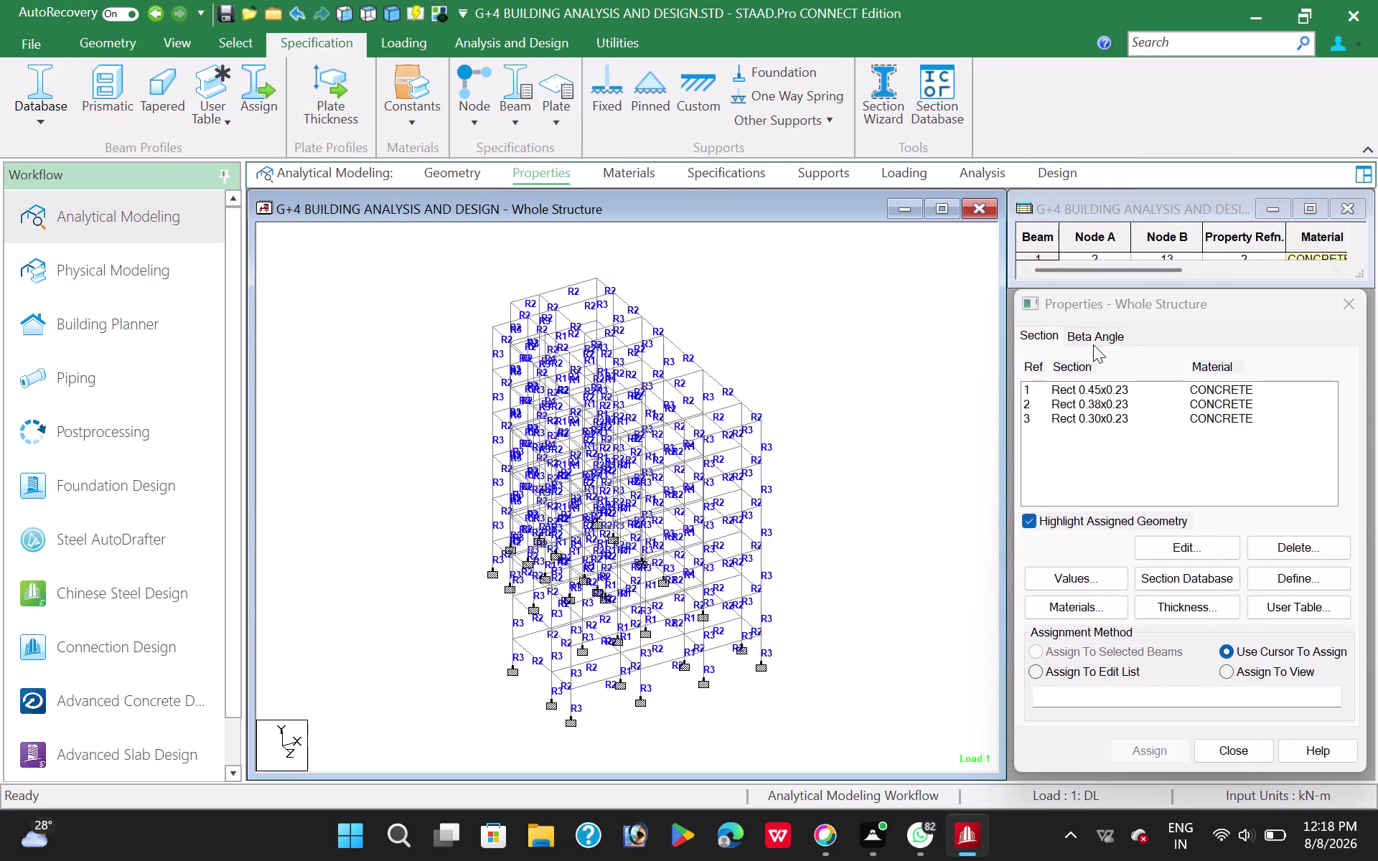
Choose BETA 90 from the Beta Angle list in the member Properties dialog.
click(1094, 336)
click(1053, 397)
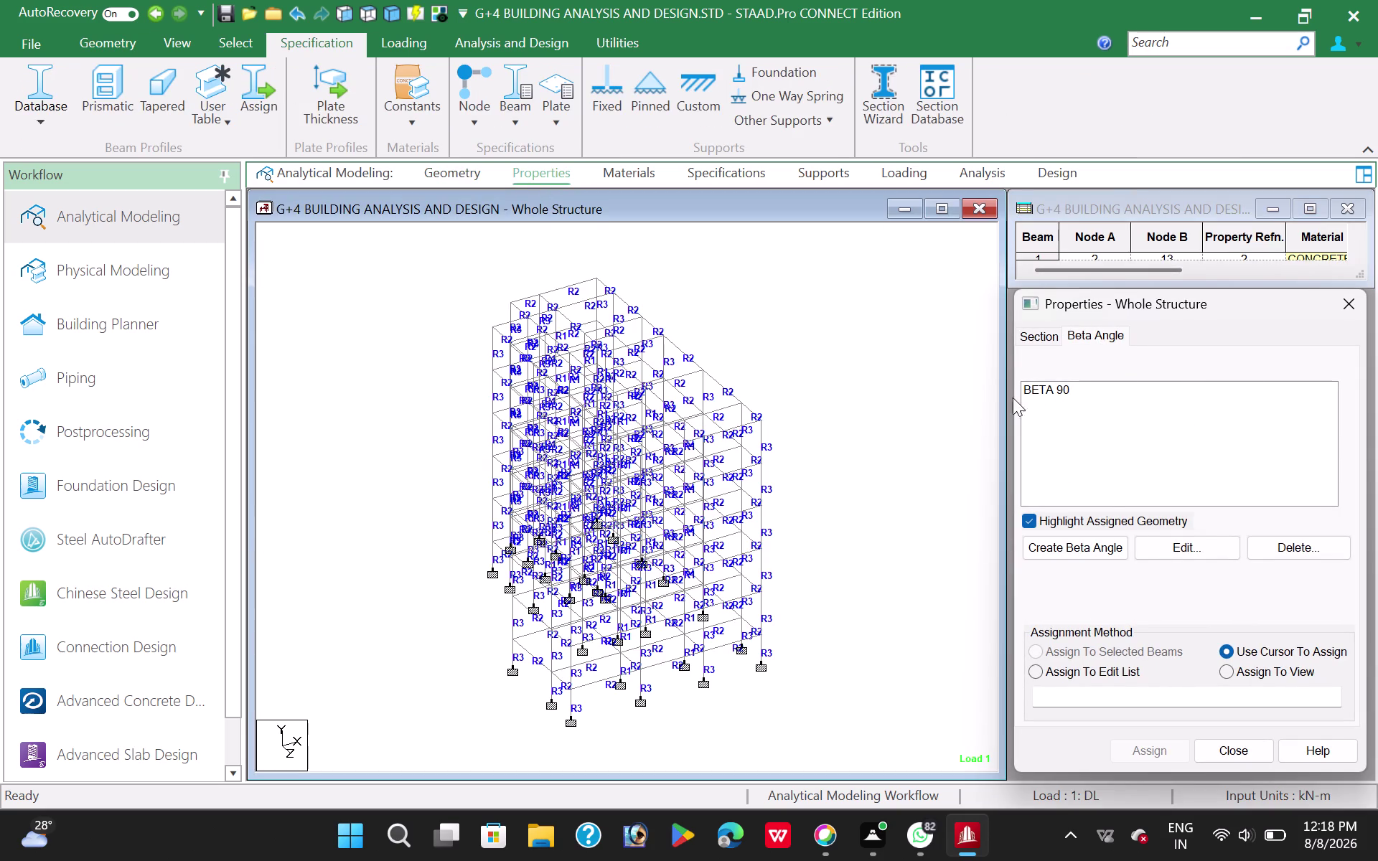
click(1050, 386)
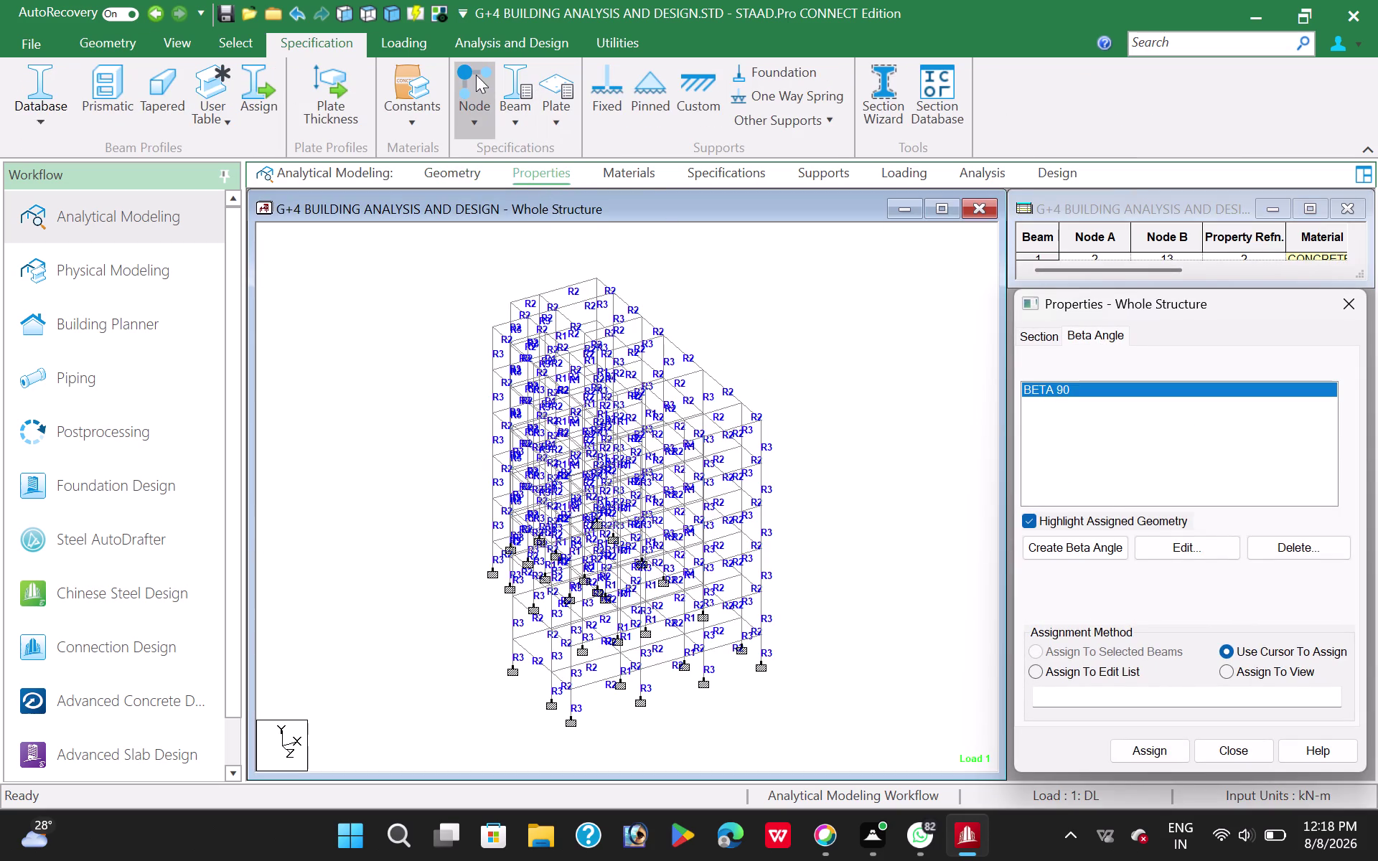
click(365, 18)
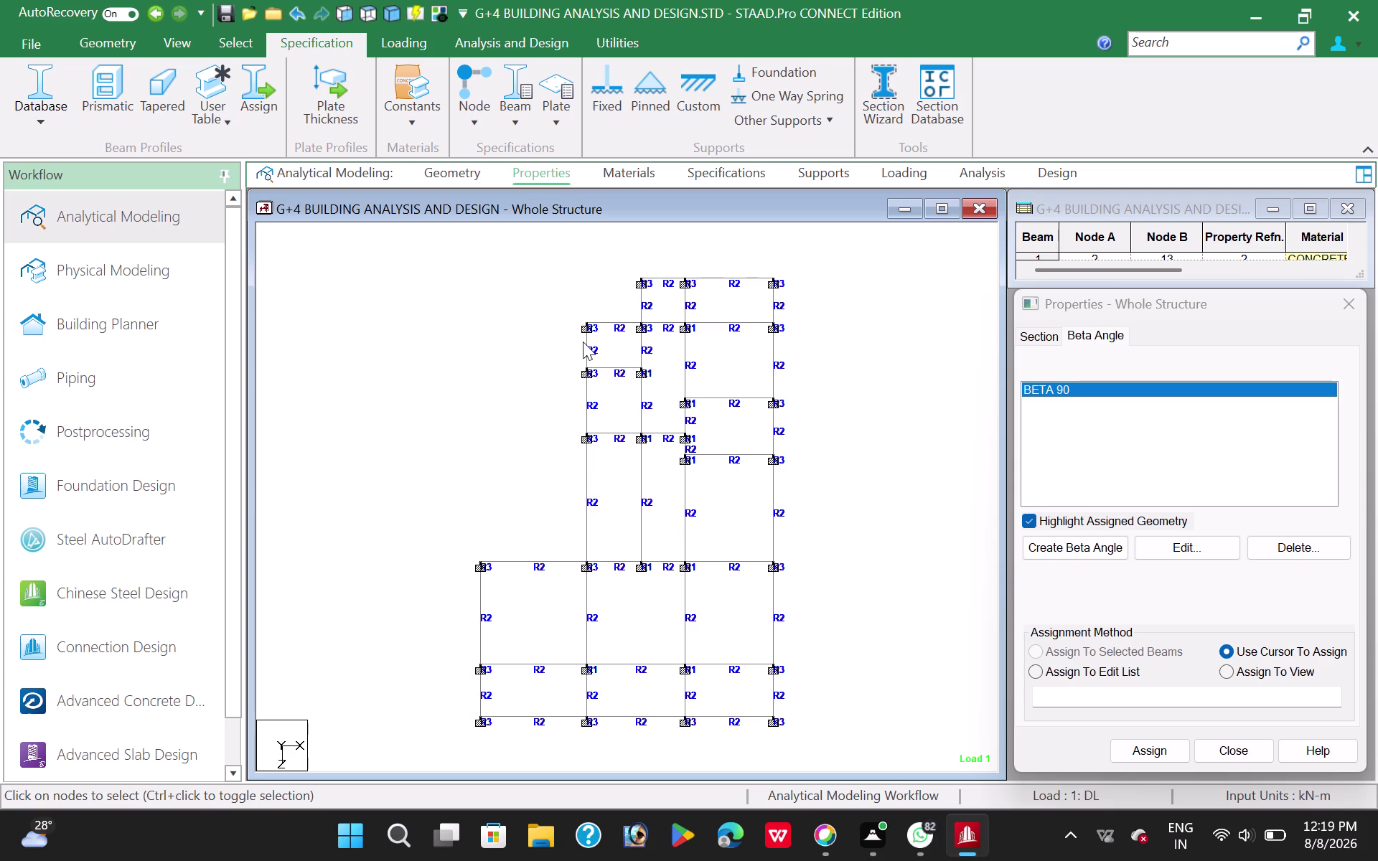
In top view, window-select the columns in the upper and lower plan areas.
drag(628, 269, 647, 297)
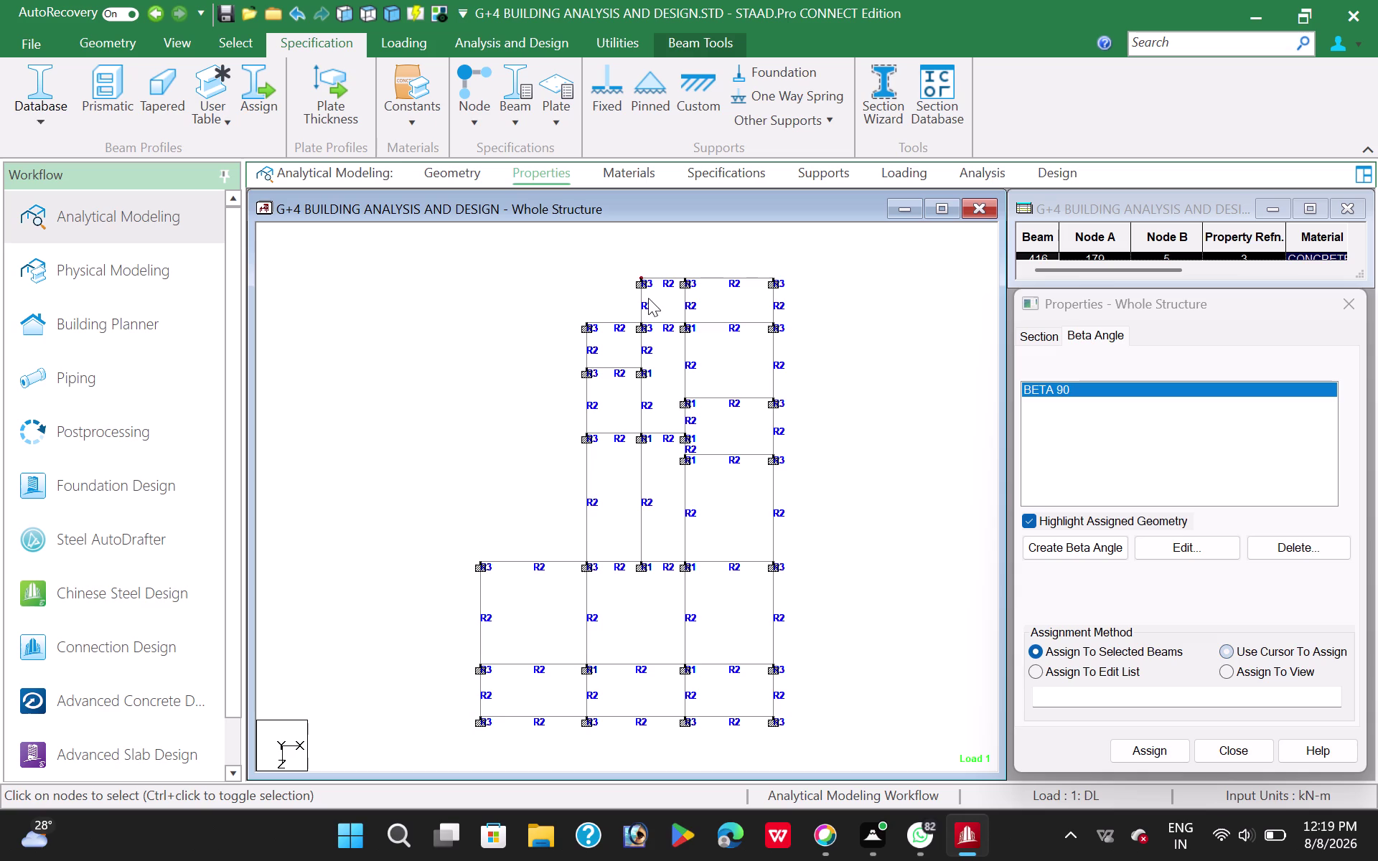
drag(671, 269, 697, 291)
drag(676, 451, 707, 472)
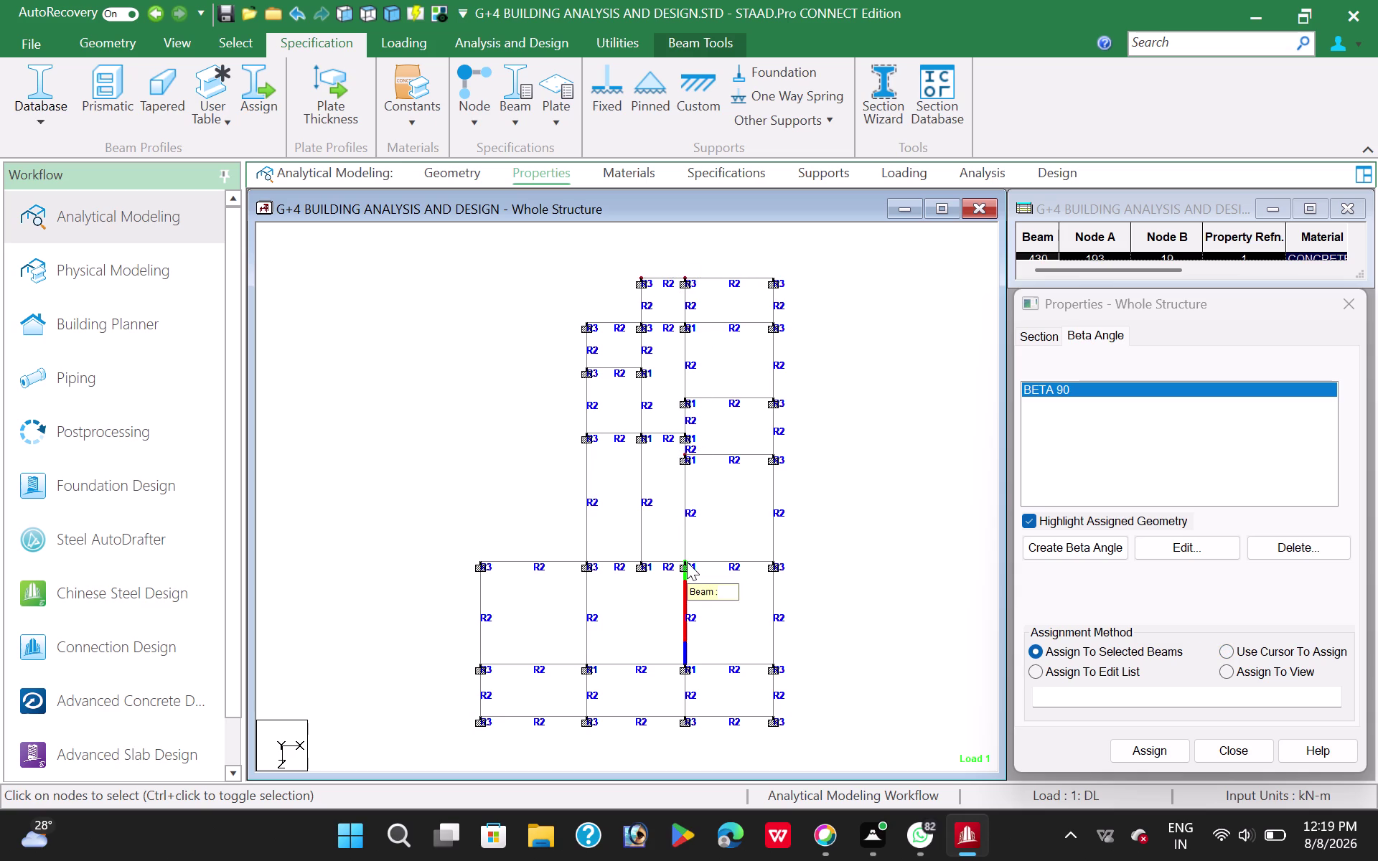
drag(467, 551, 488, 563)
drag(488, 563, 496, 571)
drag(570, 549, 597, 582)
drag(679, 554, 699, 590)
drag(763, 554, 787, 574)
drag(787, 574, 789, 578)
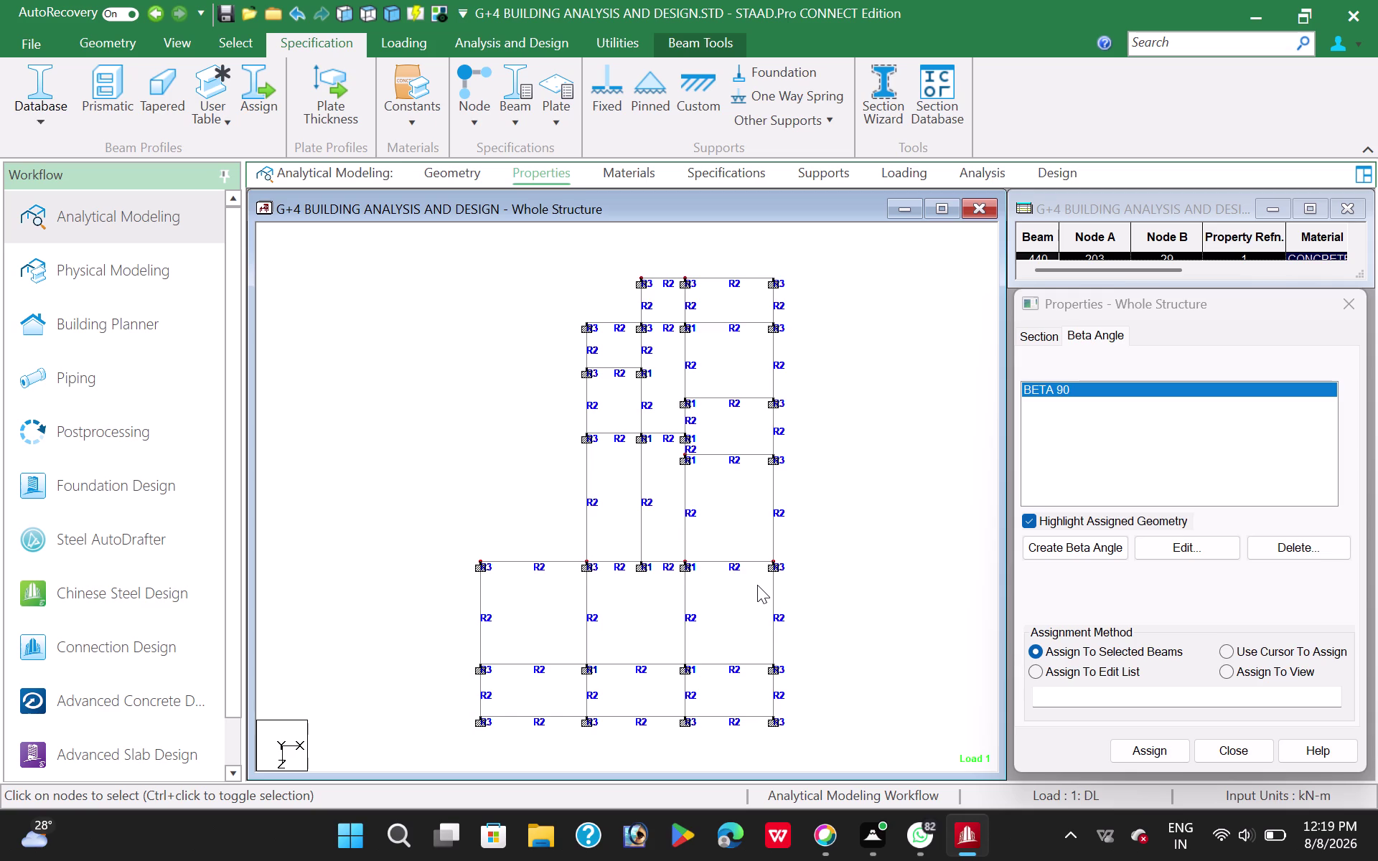
Add the right-side and bottom-edge columns to the selection.
drag(457, 652, 498, 676)
drag(497, 676, 498, 677)
drag(571, 656, 603, 689)
drag(676, 652, 695, 680)
drag(766, 654, 789, 673)
drag(764, 705, 770, 716)
drag(769, 716, 779, 731)
drag(680, 709, 708, 736)
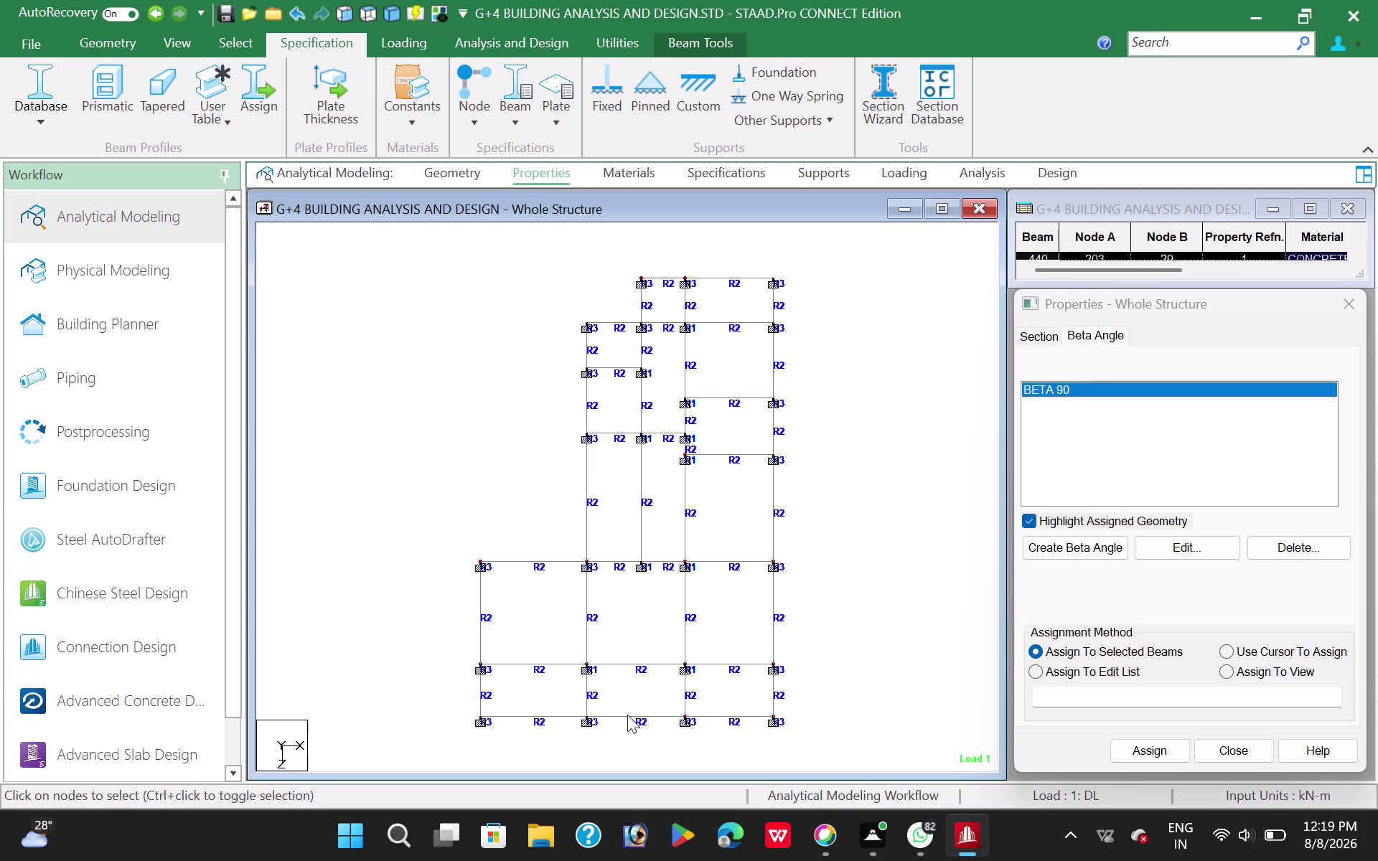
drag(582, 707, 602, 728)
drag(467, 707, 468, 710)
drag(469, 710, 498, 732)
click(1154, 748)
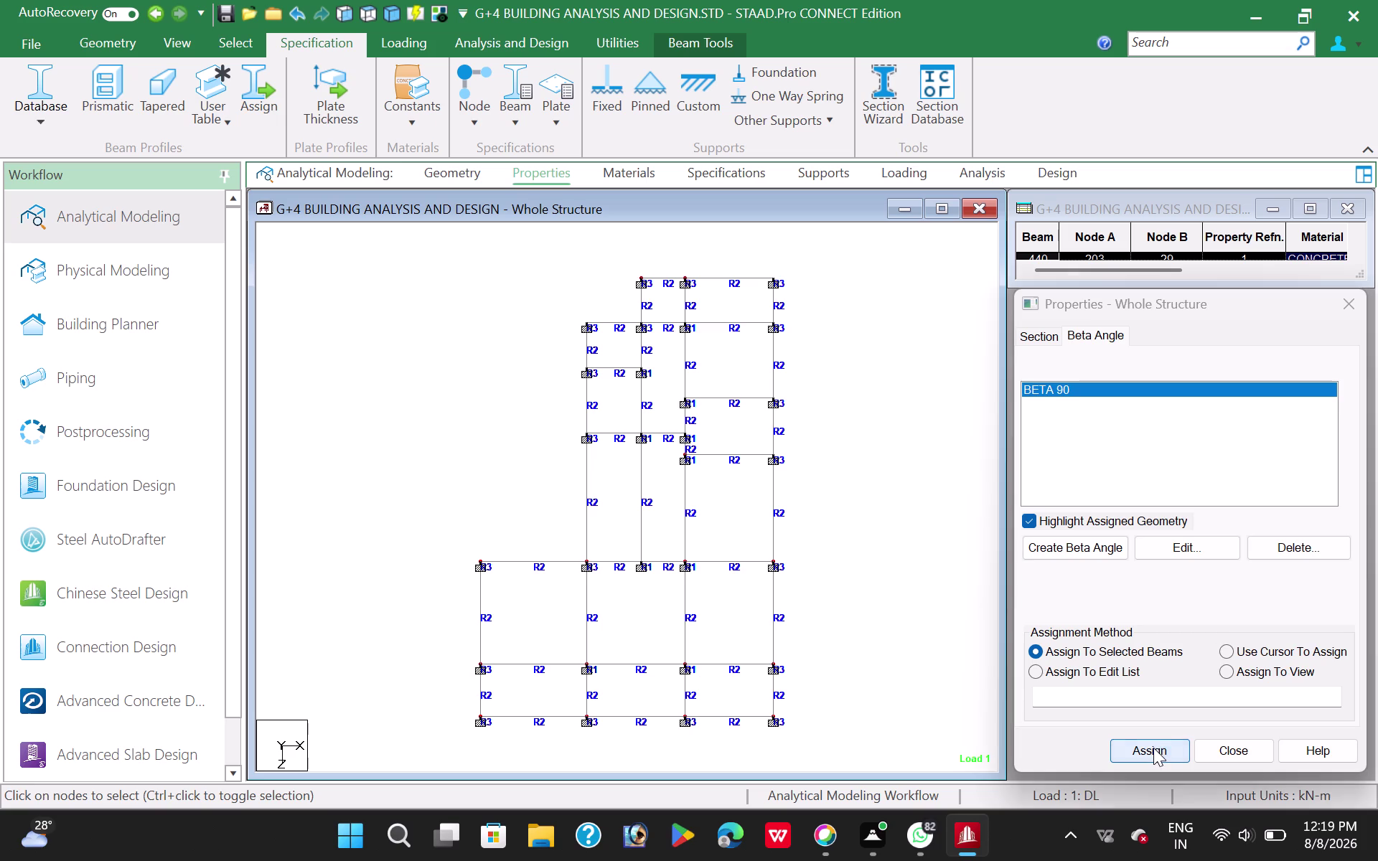
Assign BETA 90 to the selected columns, confirm it, then select another plan column.
click(1229, 599)
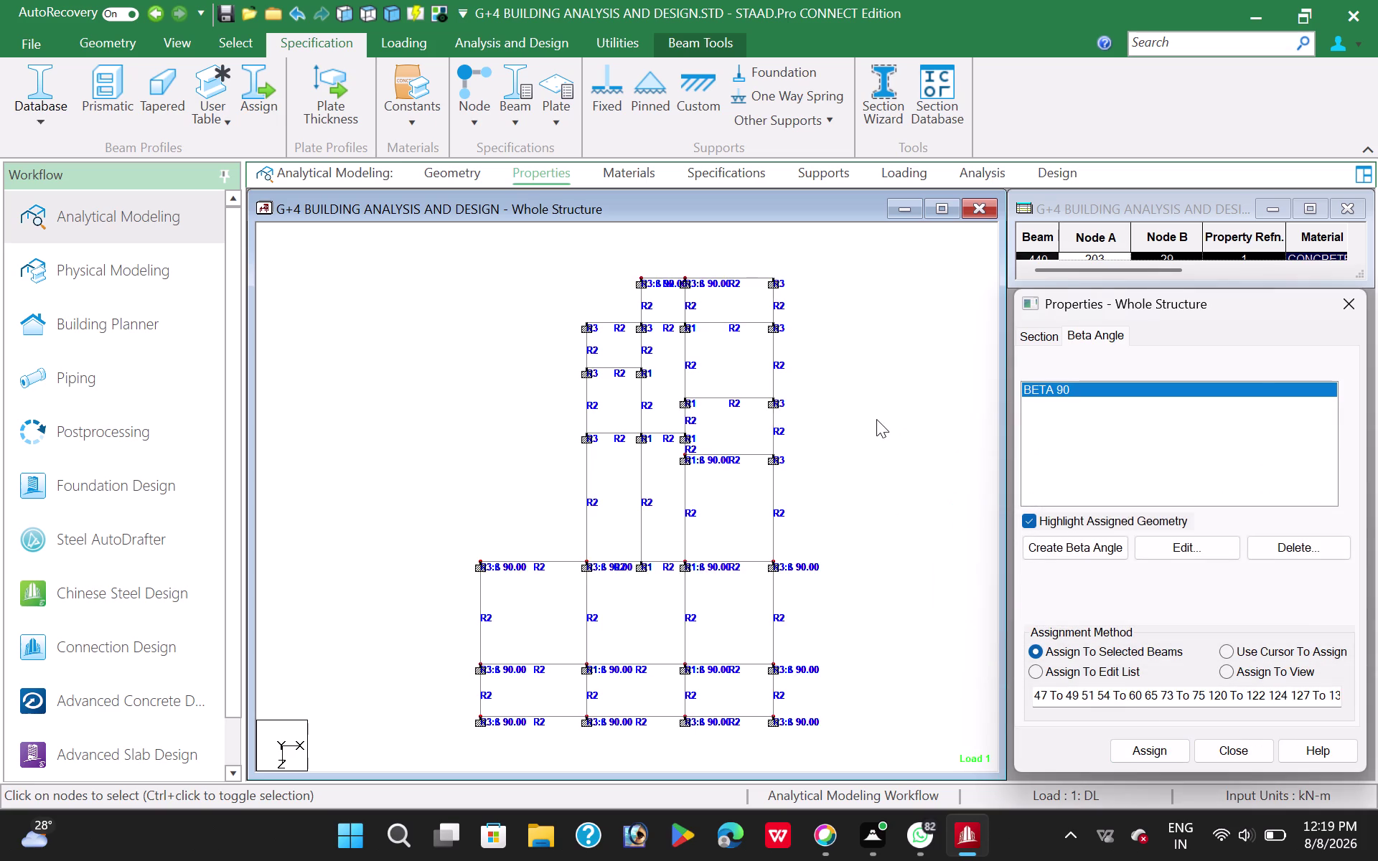
click(877, 416)
click(368, 15)
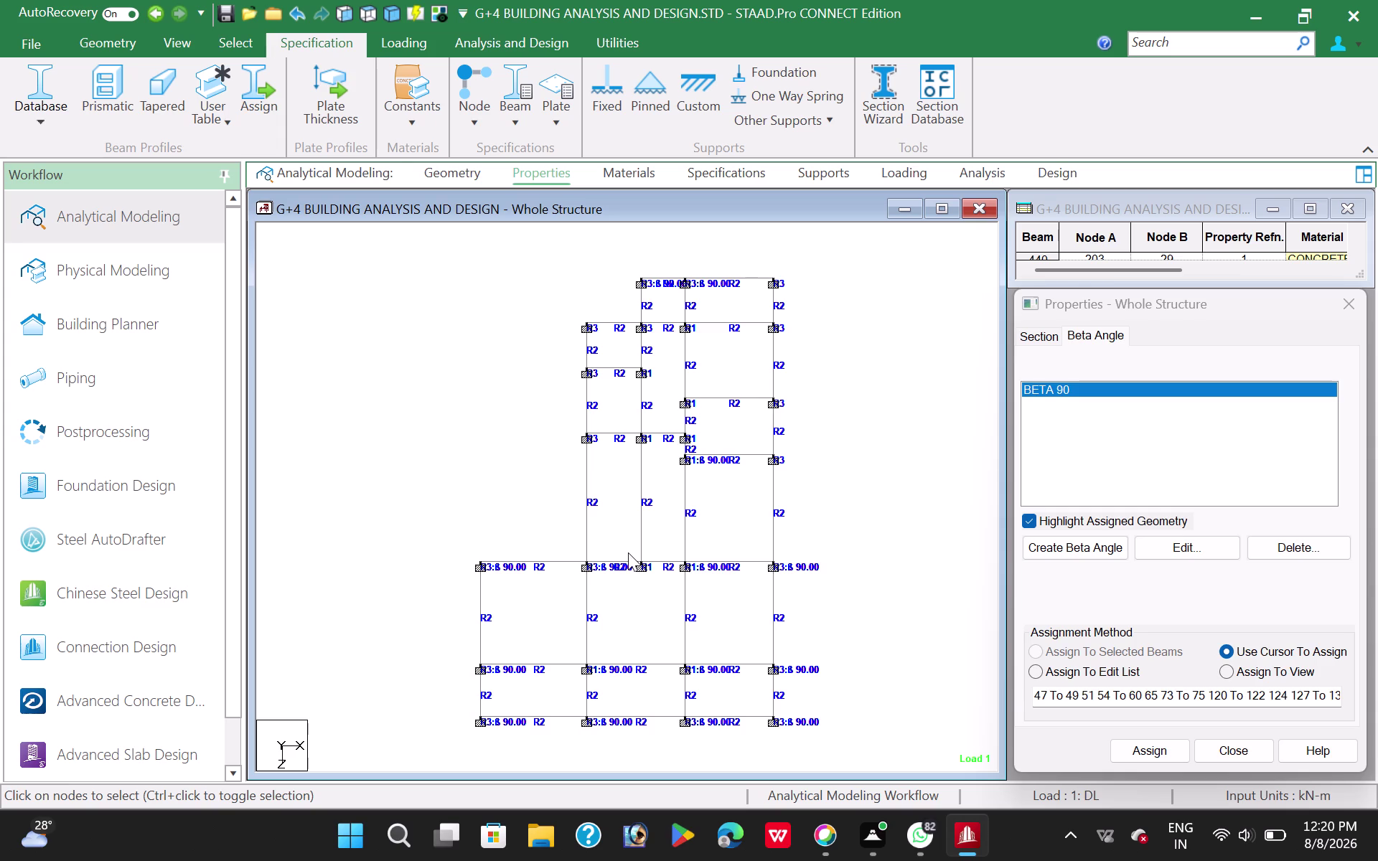
drag(629, 551, 655, 583)
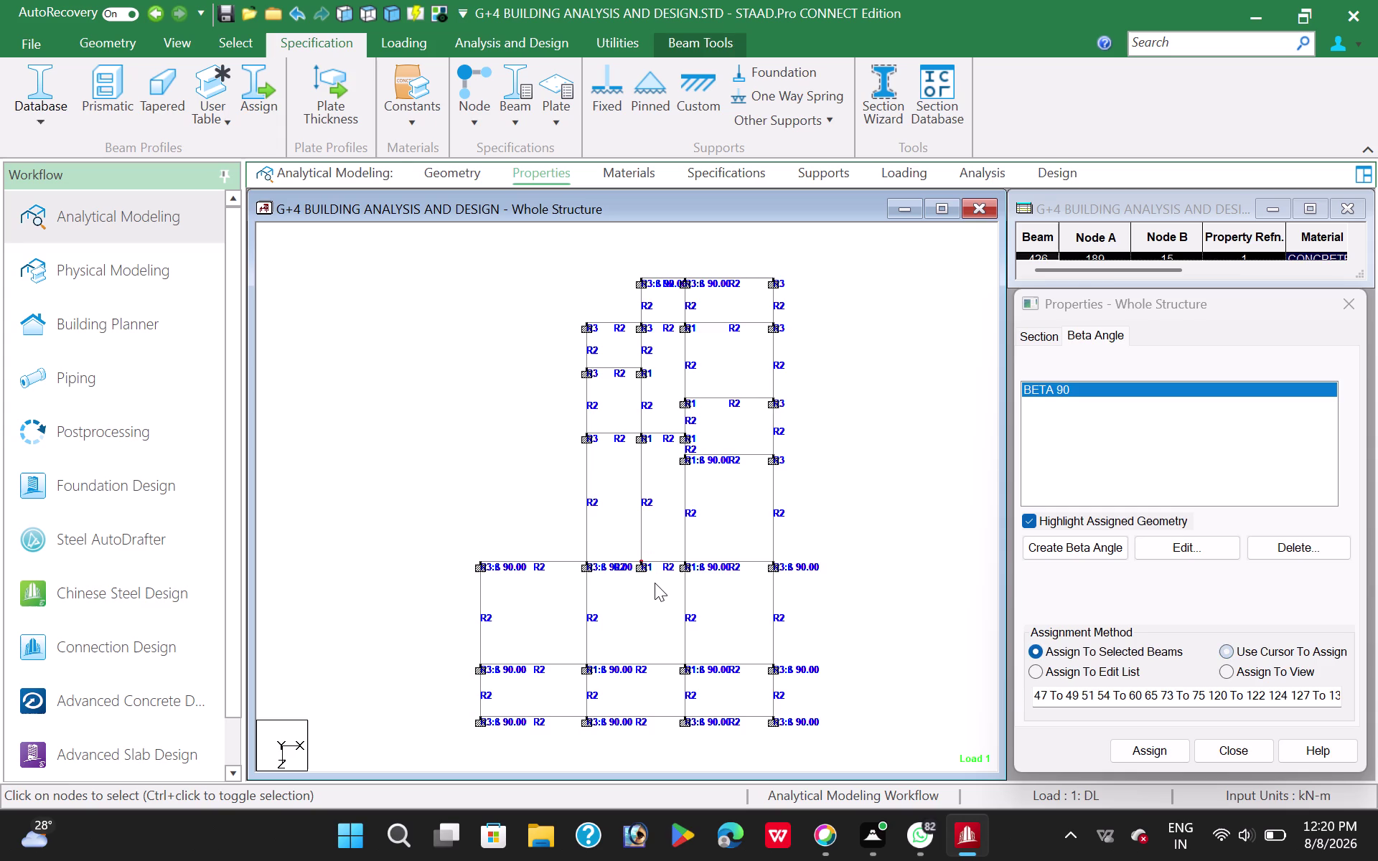
click(631, 425)
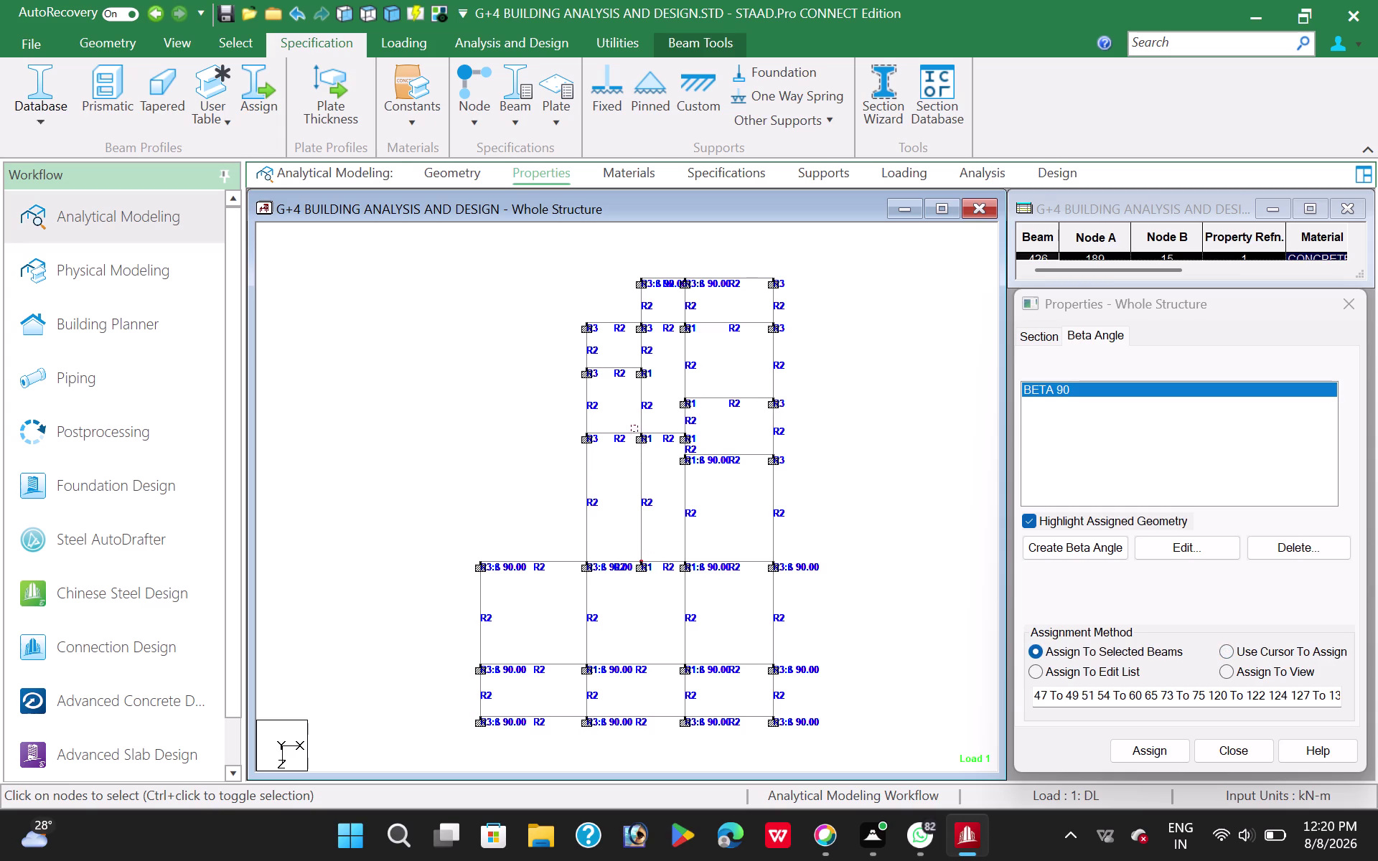